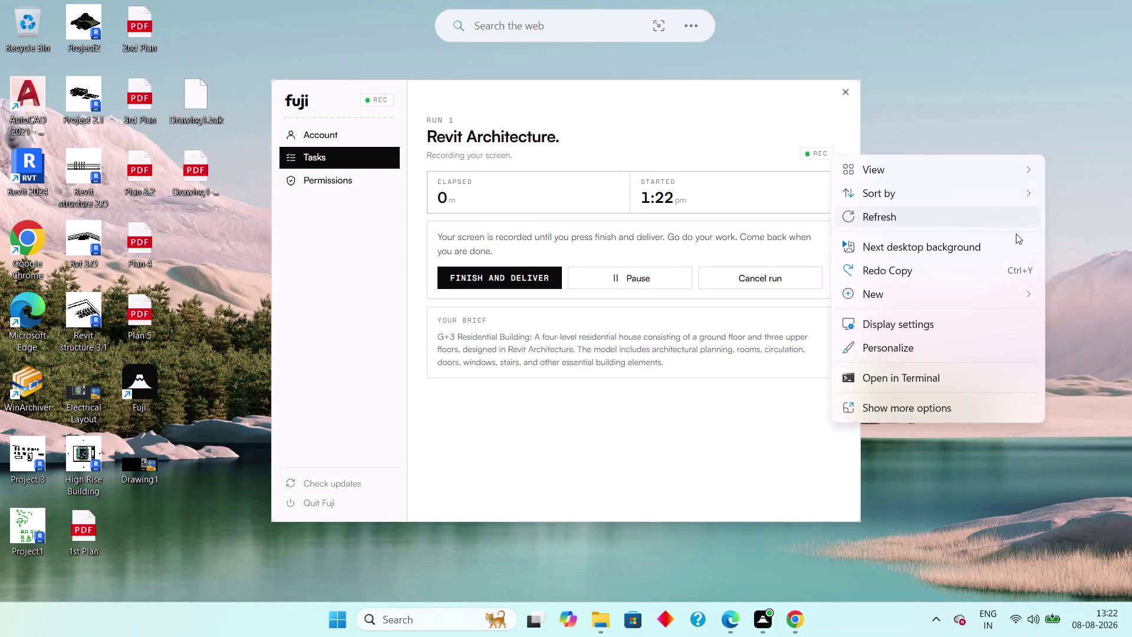
Dismiss the desktop context menu, leaving the Fuji recorder window for the Revit task visible.
click(983, 225)
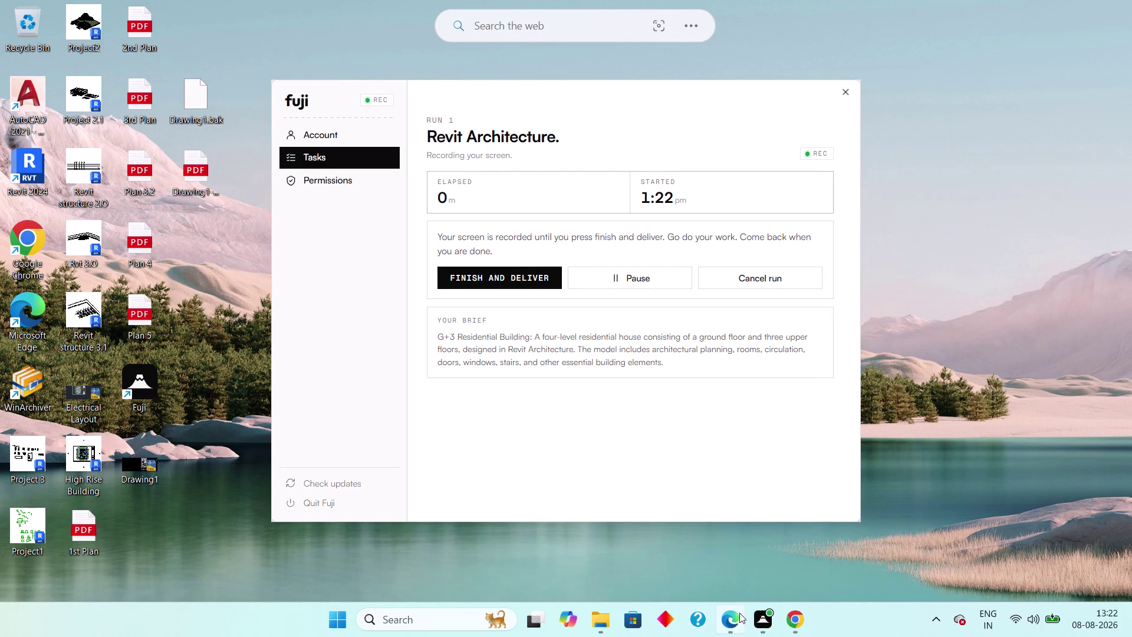